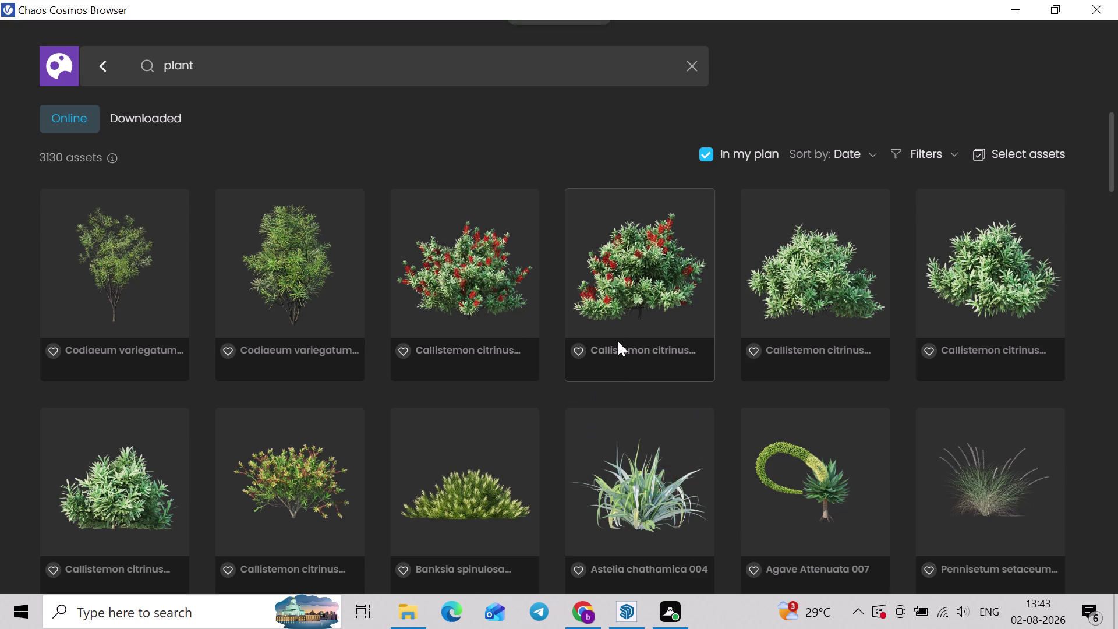
Scroll the 'plant' results grid down to show the next row of trailing and groundcover plants.
scroll(down, 3)
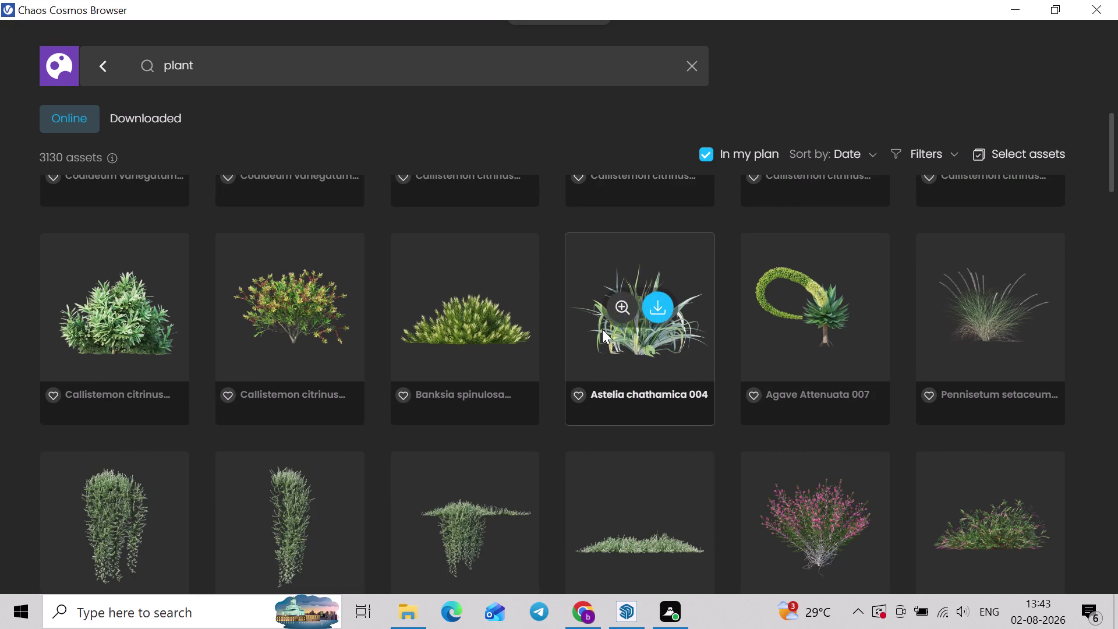